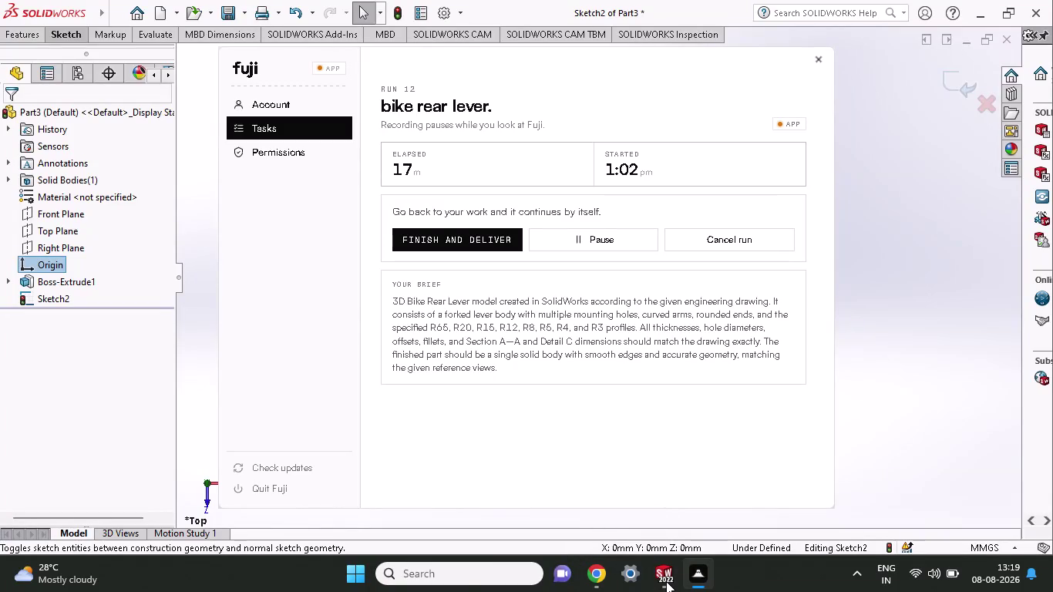
Return from Fuji to Sketch2 of Part3 in SOLIDWORKS.
click(666, 581)
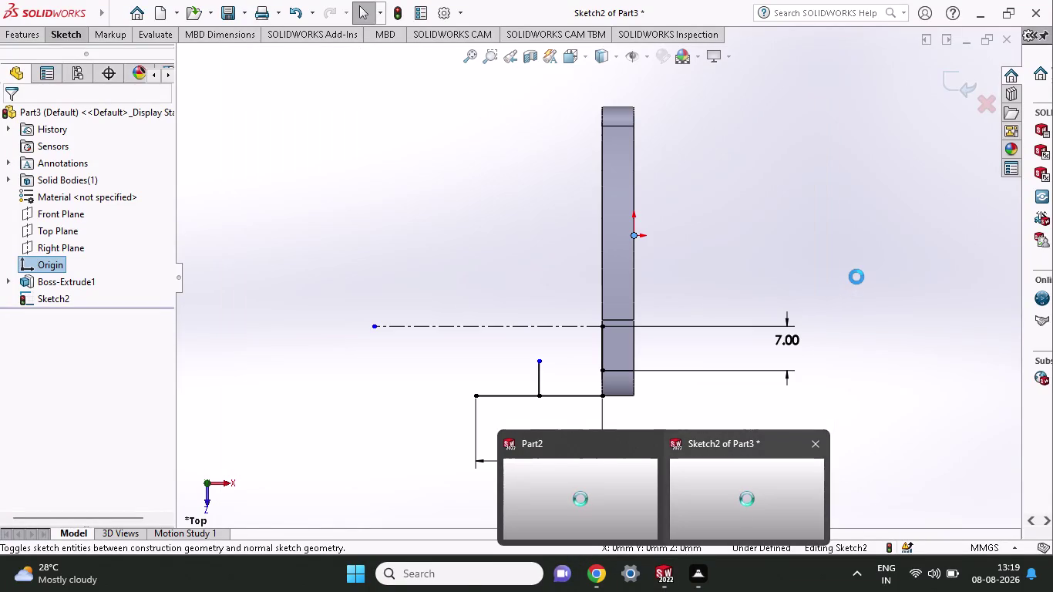
click(856, 277)
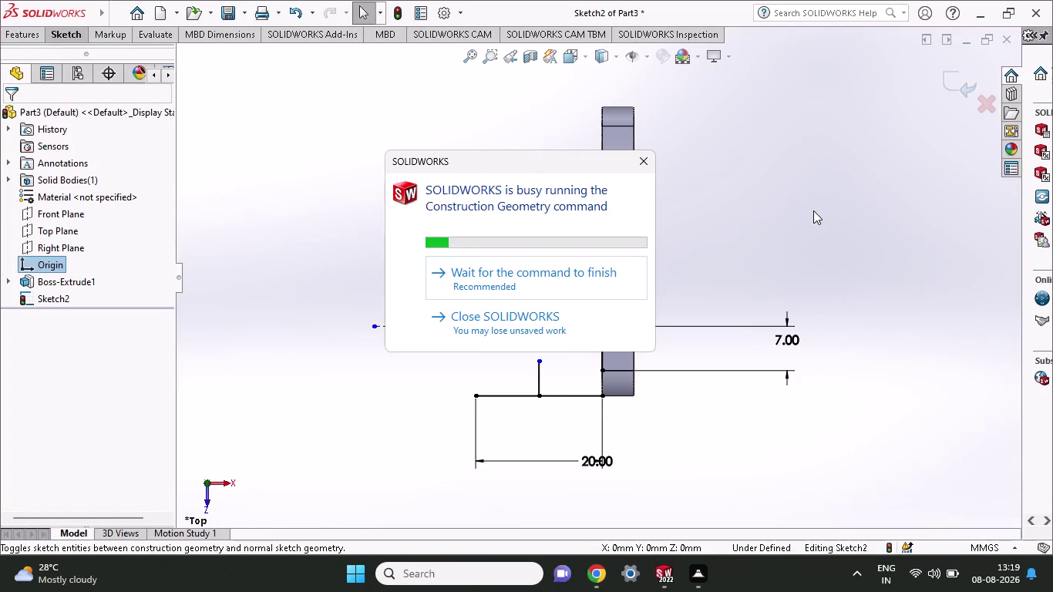
click(649, 156)
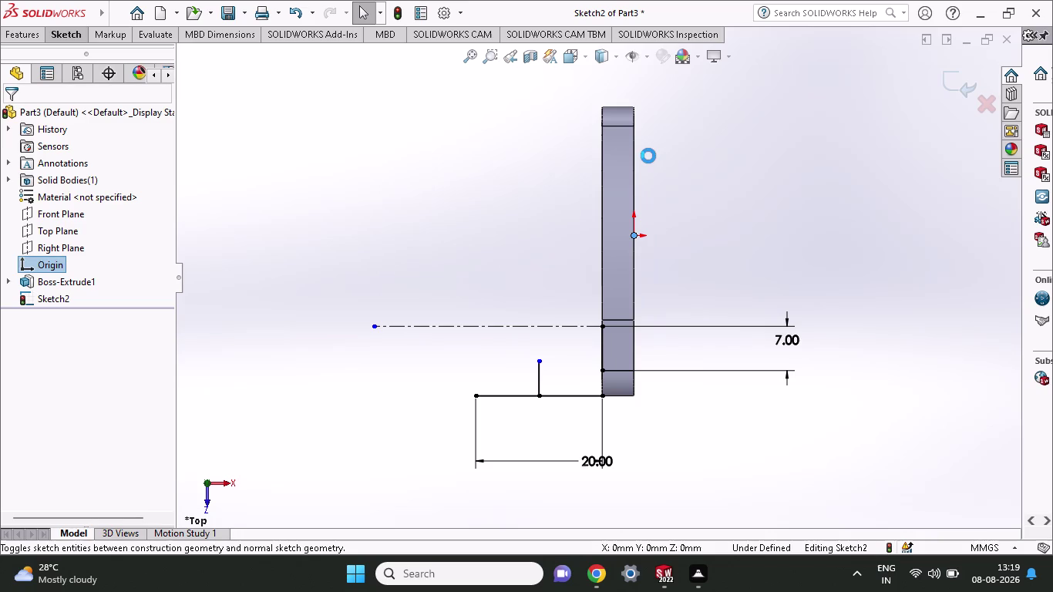